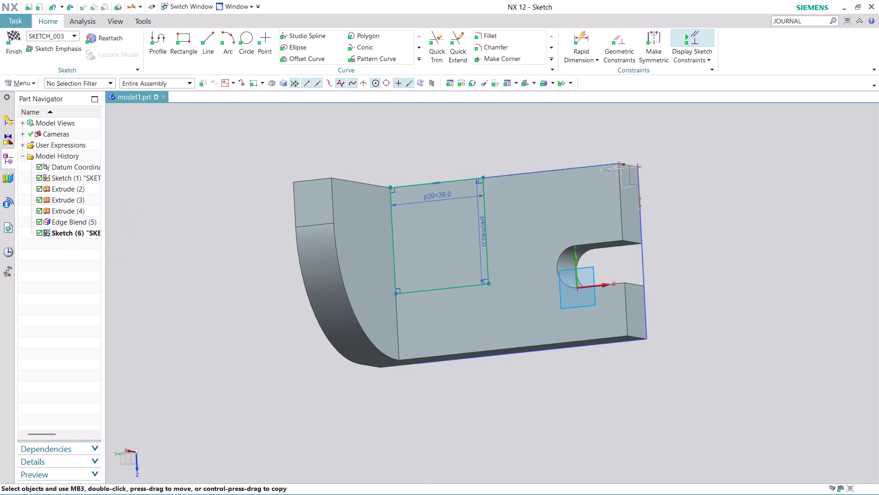
Check the Extrude (2) options in the model history, then dismiss them.
key(Escape)
key(Escape)
key(Escape)
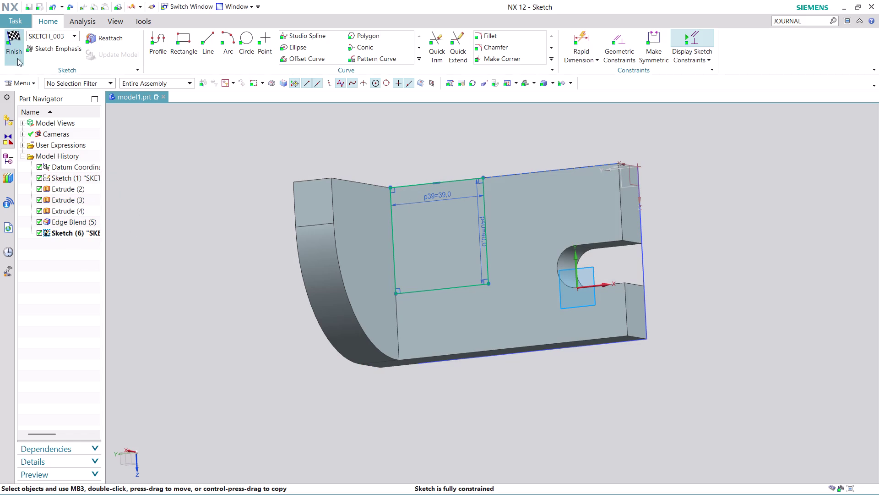
Finish the 39 × 40 rectangle sketch, cancel the pocket extrusion, and discard the sketch unsaved.
click(17, 55)
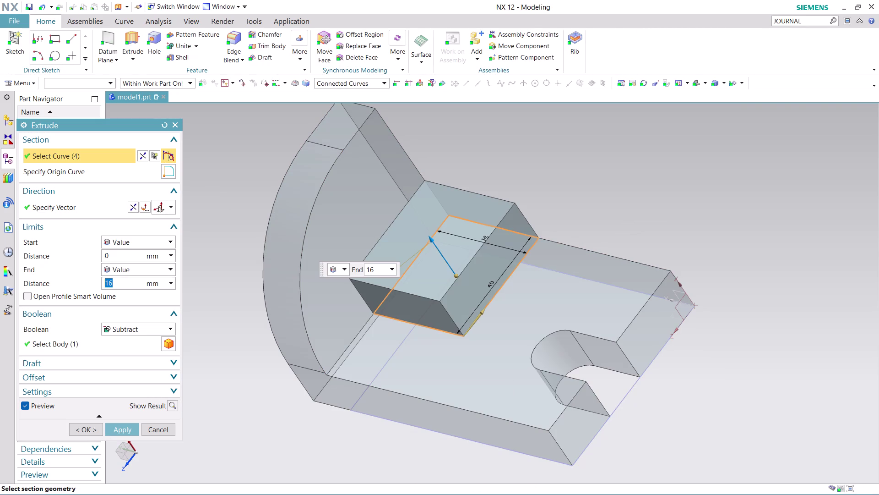
click(159, 426)
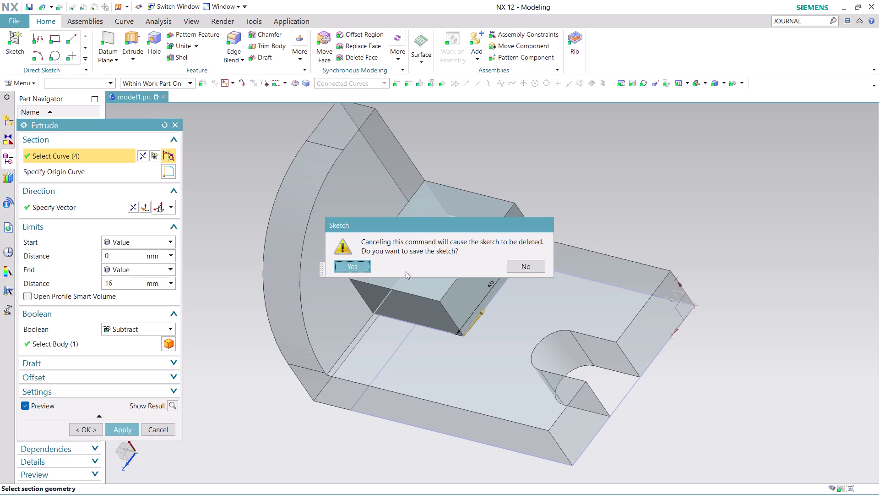
click(535, 265)
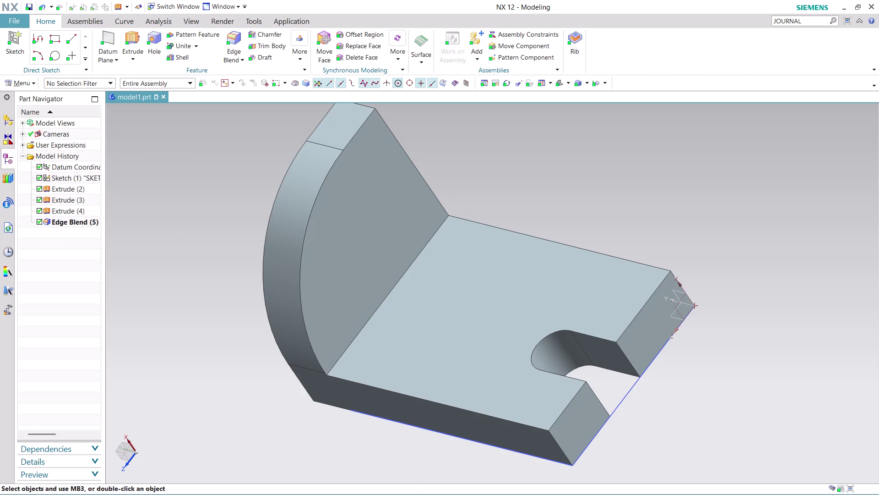
Reopen the 96 × 65 base Sketch (1) for editing from the model history.
click(63, 171)
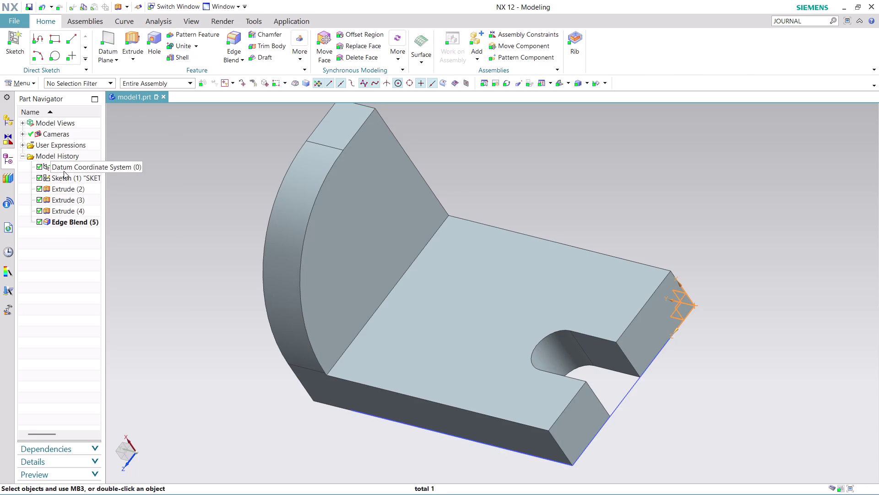
click(67, 177)
right_click(66, 177)
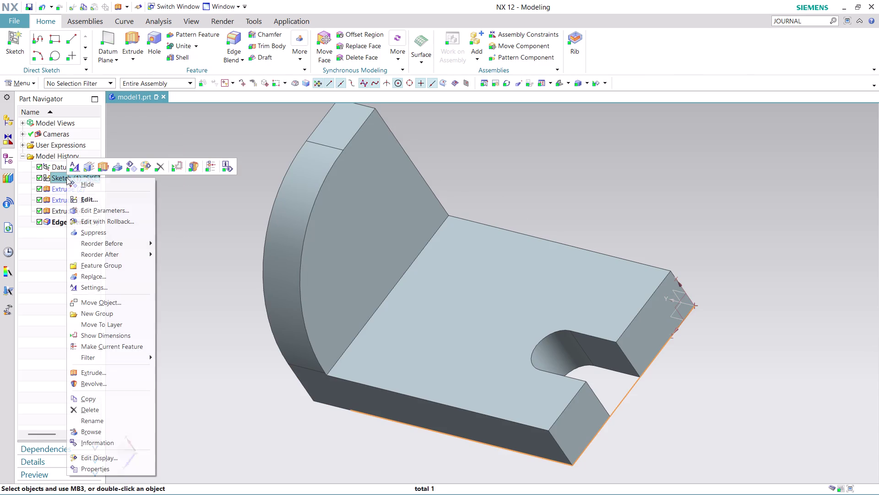
click(96, 197)
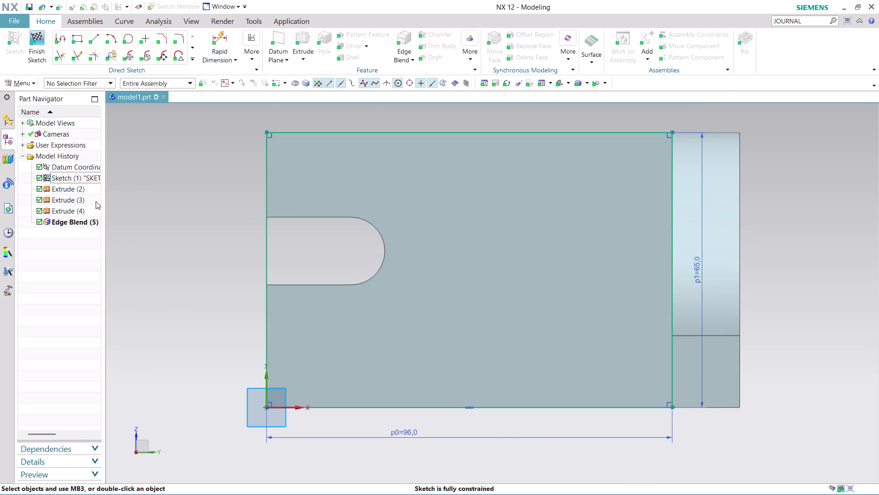